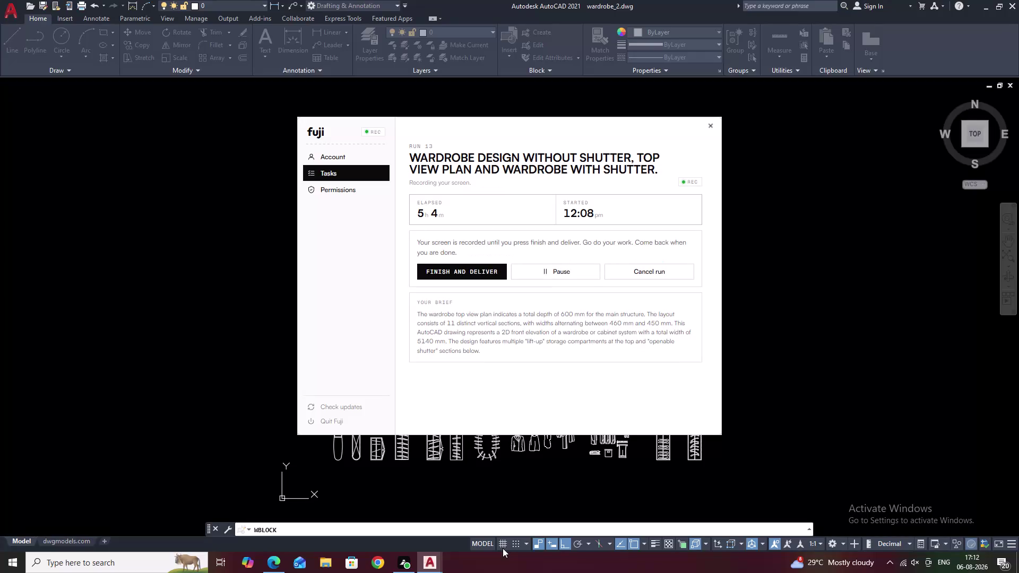
key(Escape)
key(Escape)
click(755, 339)
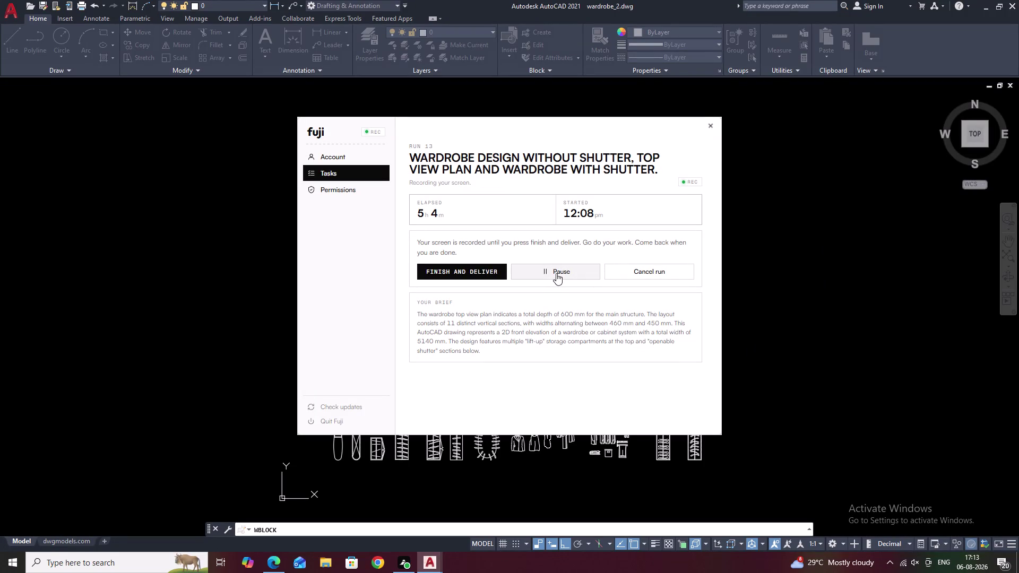